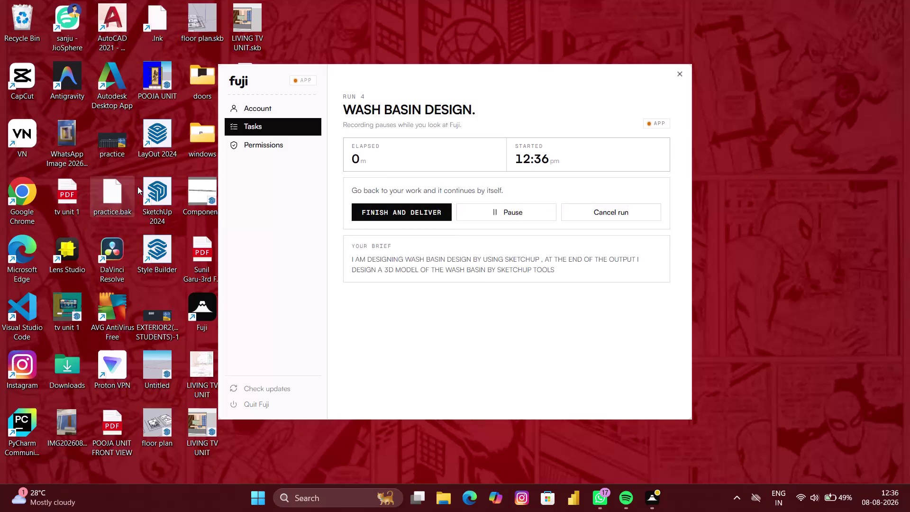
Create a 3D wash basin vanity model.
double_click(156, 193)
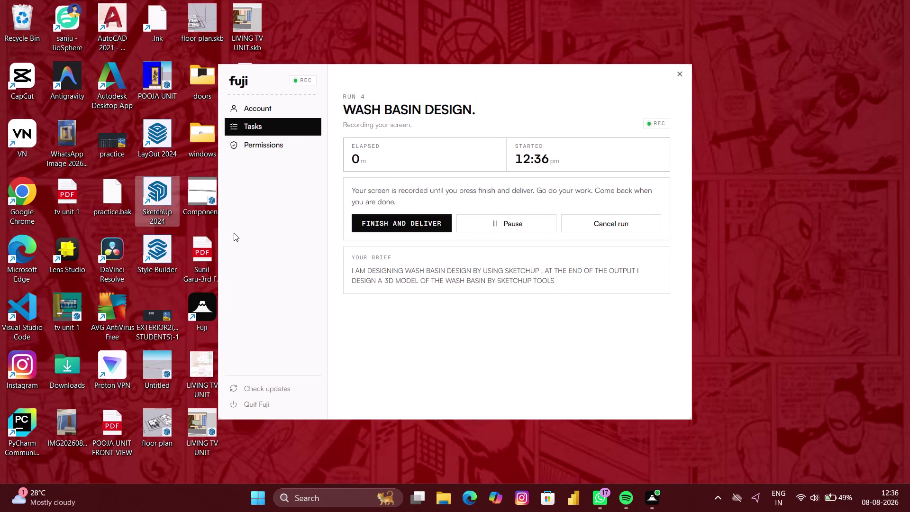